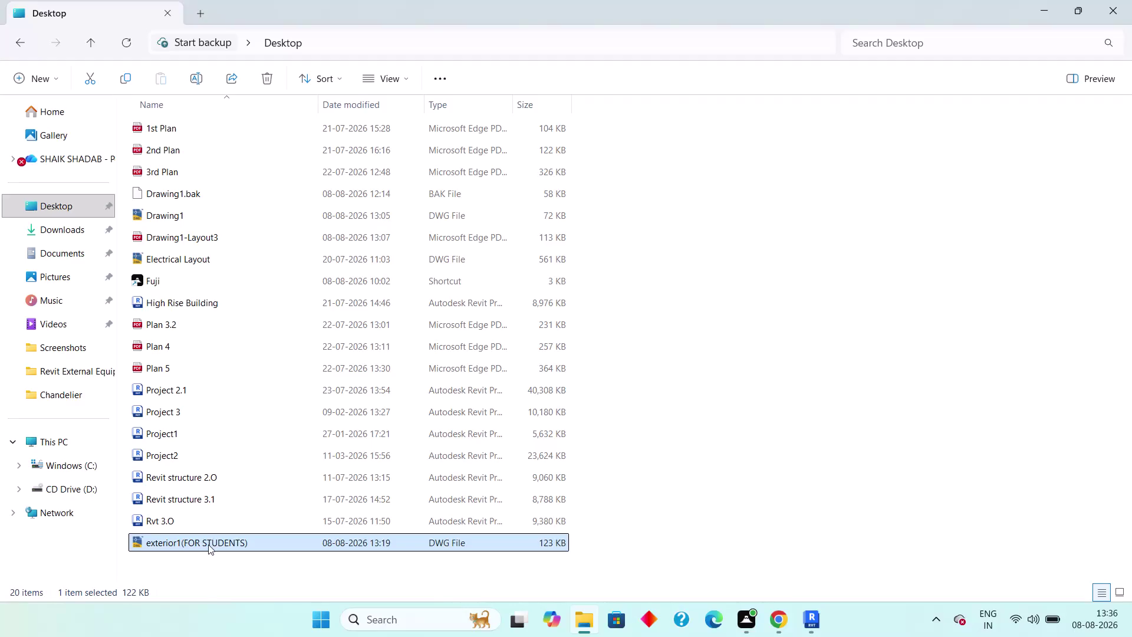
click(199, 570)
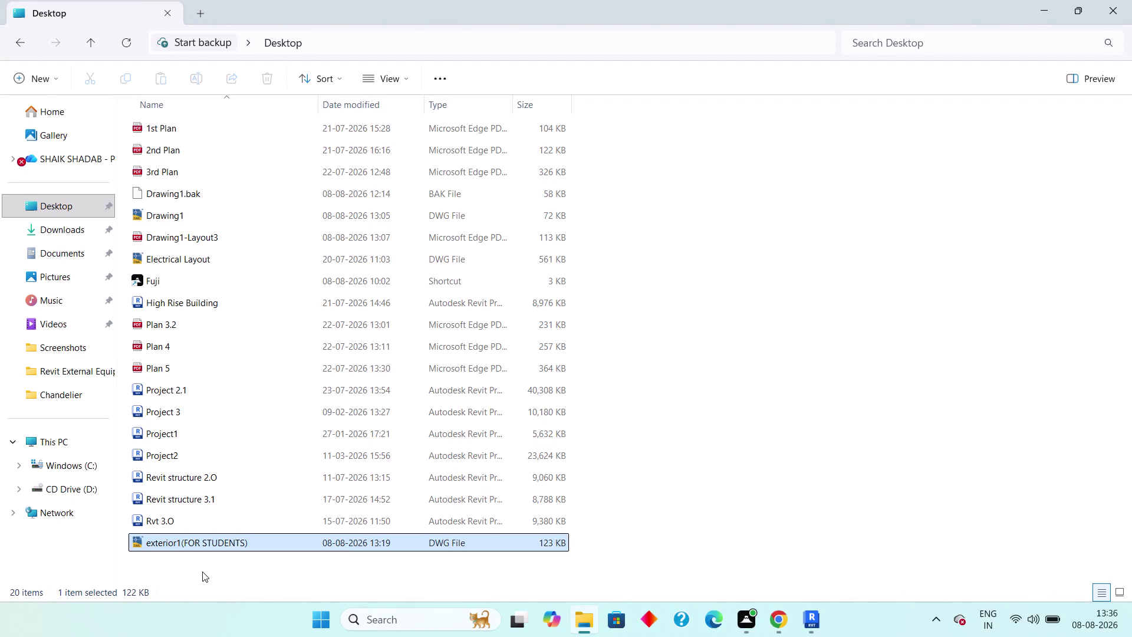